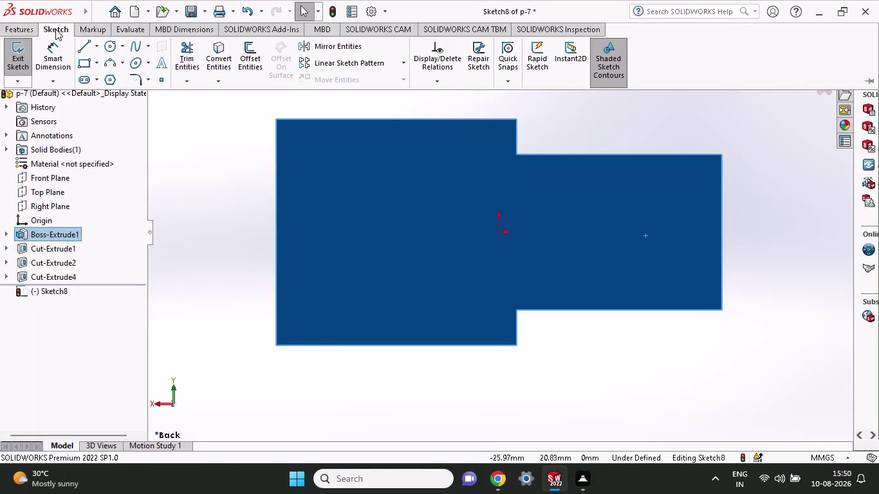
Draw a short vertical line from the end edge's midpoint up to a point above it.
click(83, 48)
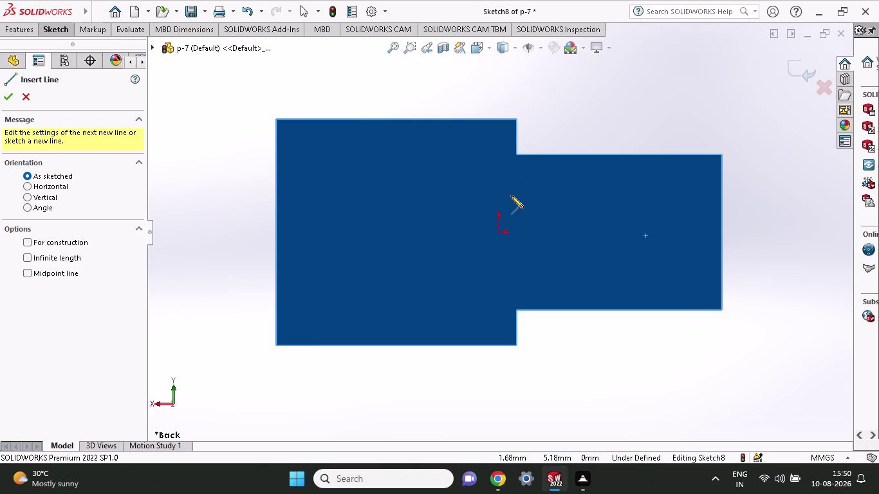
click(721, 233)
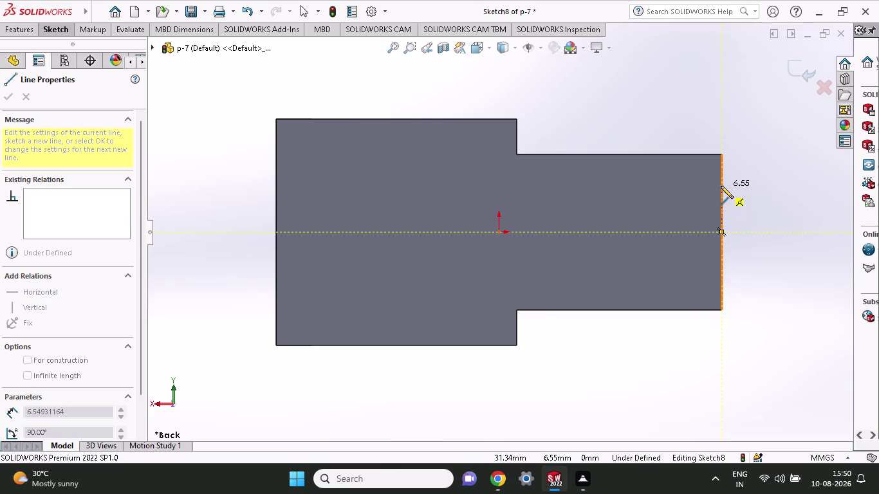
click(721, 196)
click(66, 34)
click(57, 50)
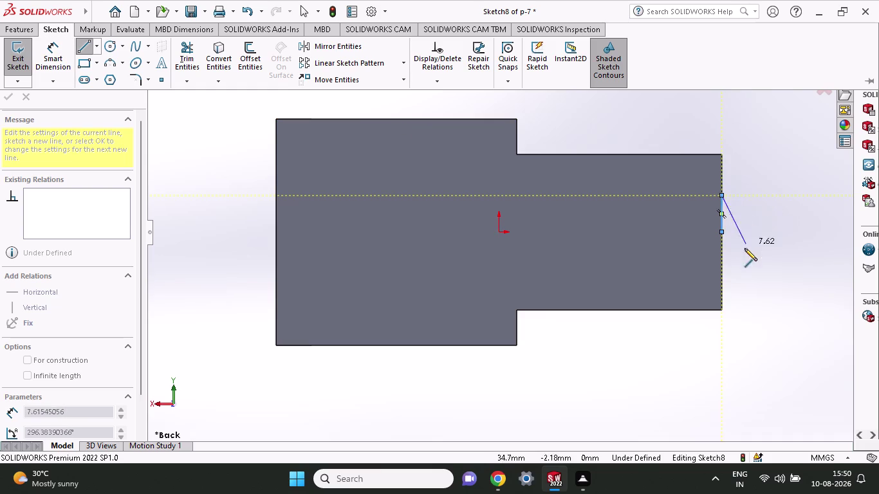
right_click(752, 179)
click(752, 184)
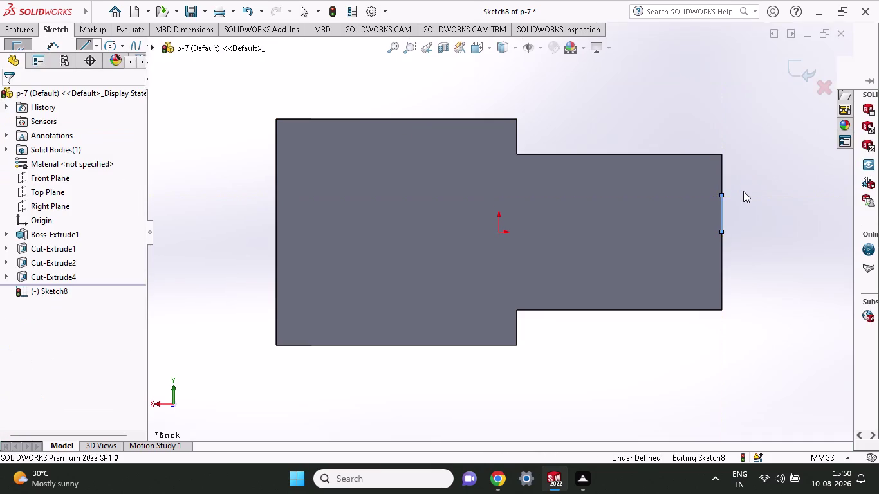
click(56, 27)
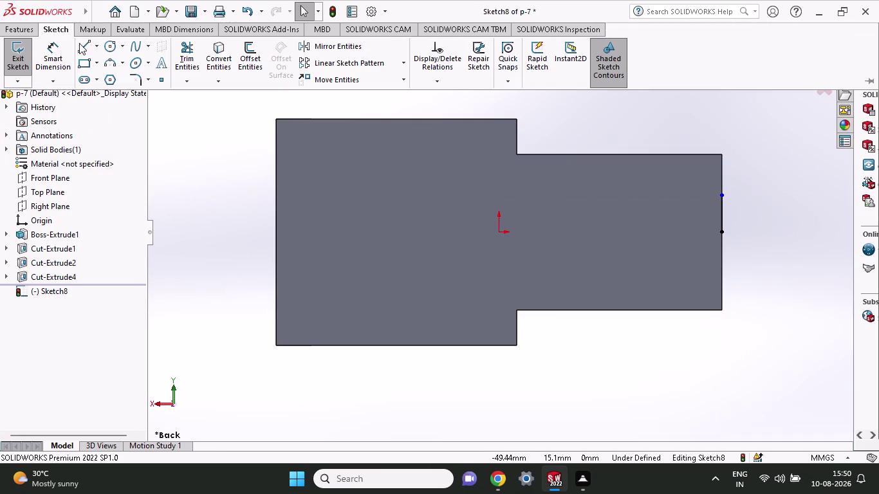
Draw a second short line from the edge midpoint 5 mm downward.
click(83, 47)
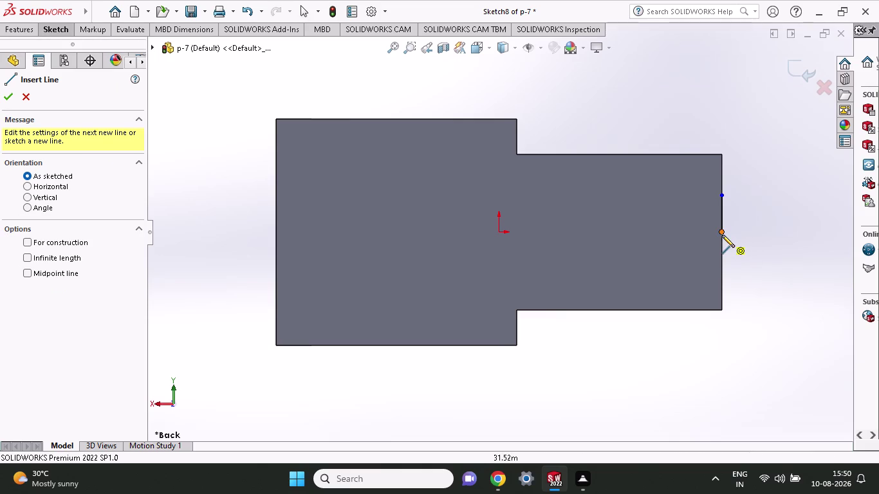
click(723, 235)
click(721, 268)
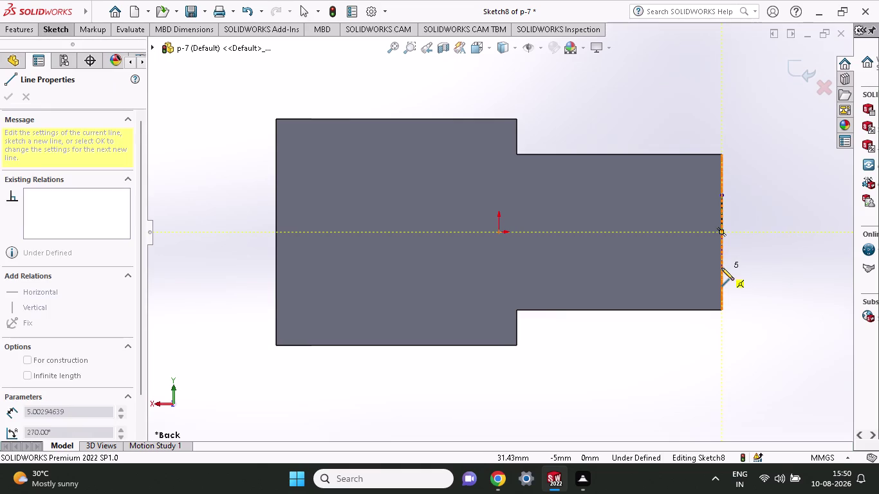
right_click(754, 270)
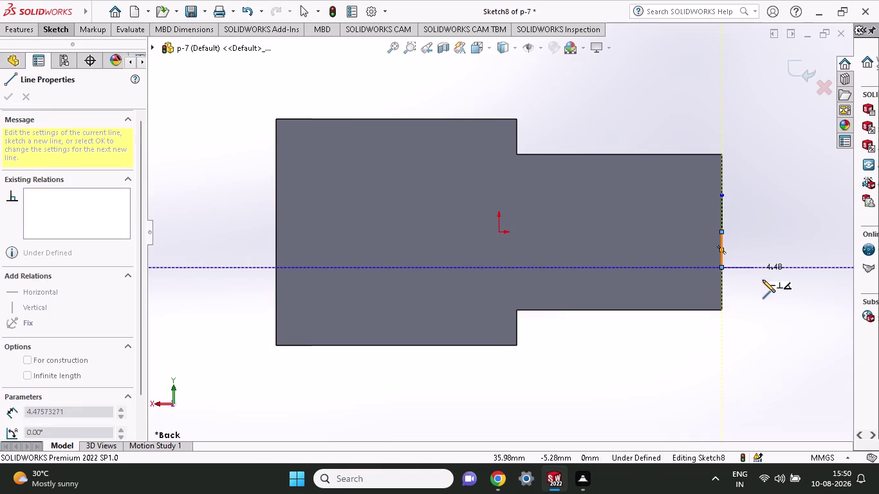
click(763, 280)
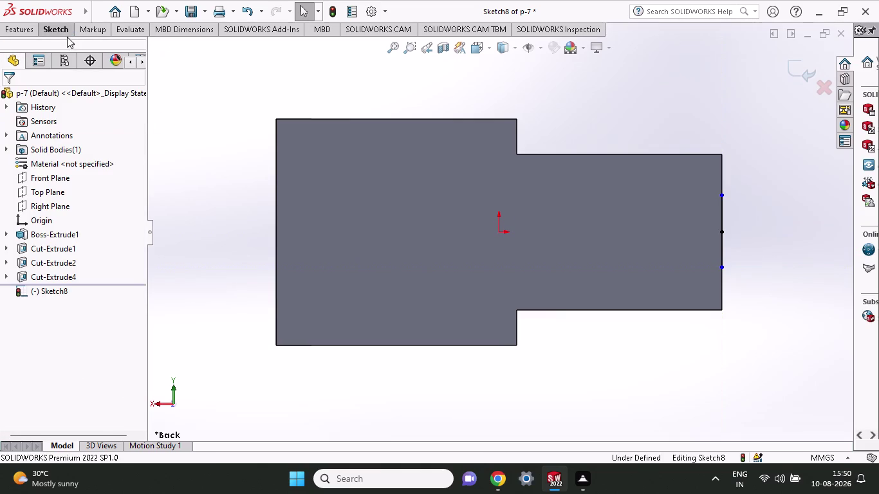
Dimension the lower mark 5 mm from the edge's centre point.
click(59, 27)
click(52, 54)
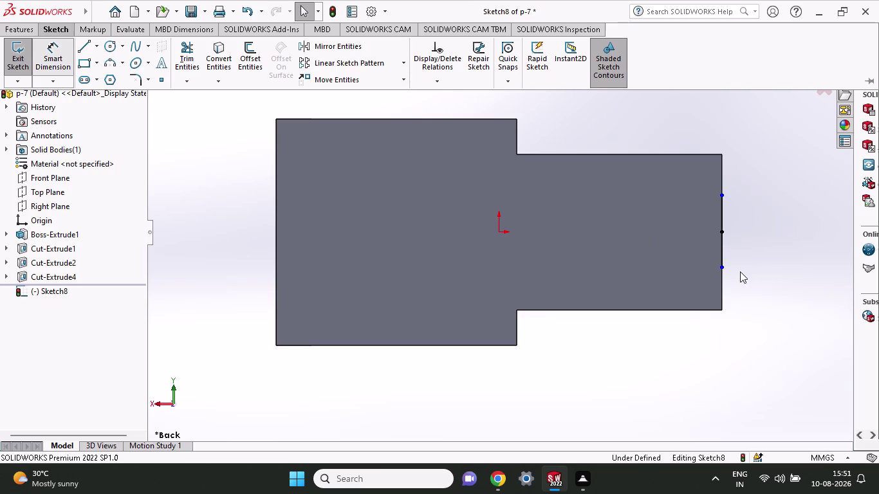
click(725, 271)
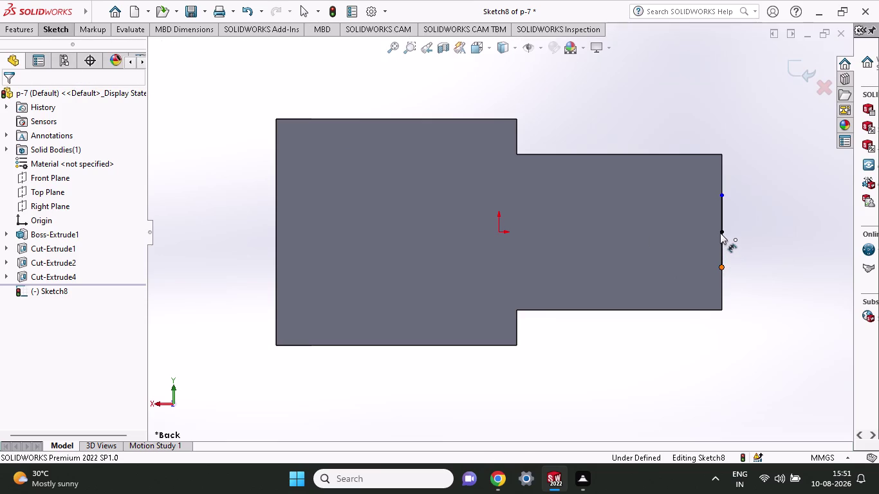
click(723, 229)
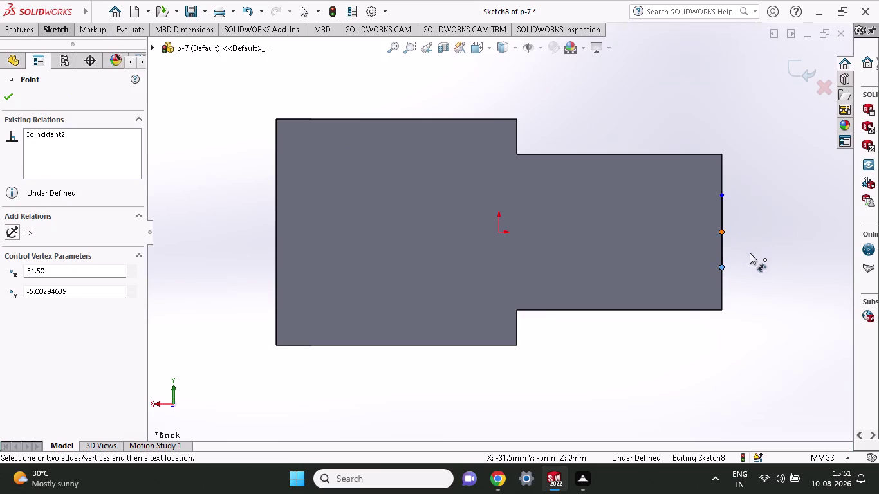
click(753, 258)
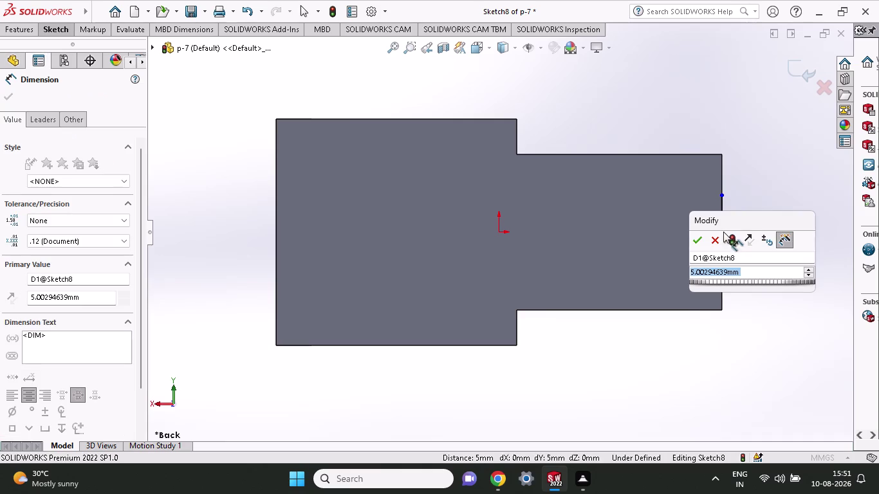
click(700, 244)
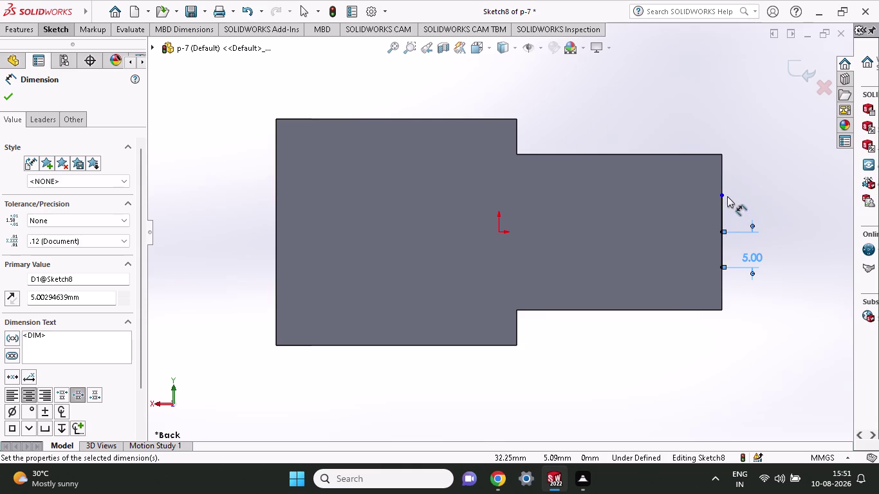
Dimension the upper mark 5 mm from the centre point, fully defining Sketch8.
click(721, 196)
click(722, 234)
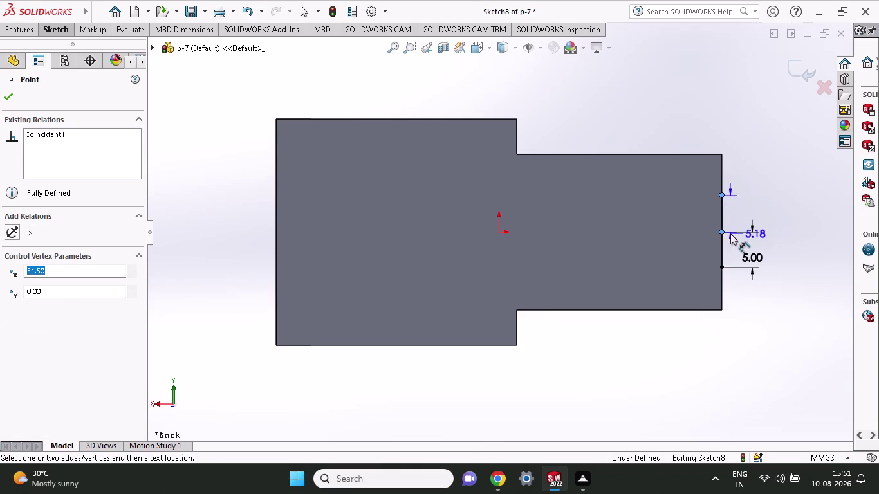
click(766, 225)
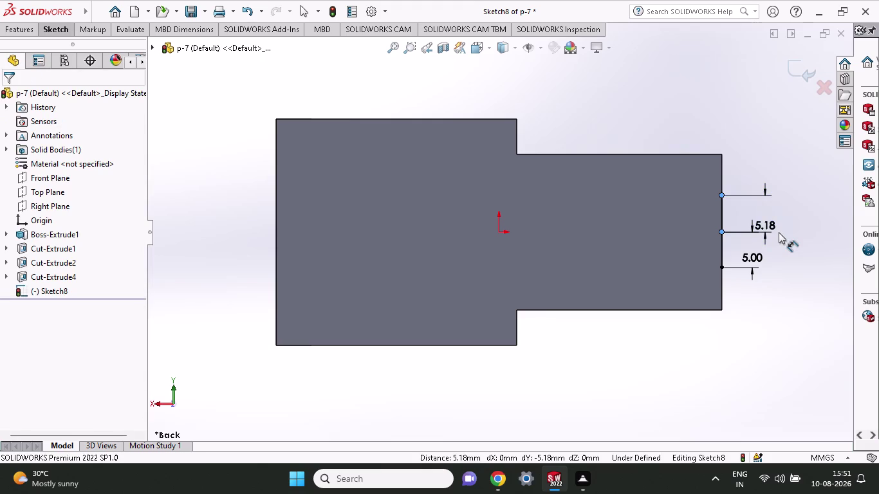
key(5)
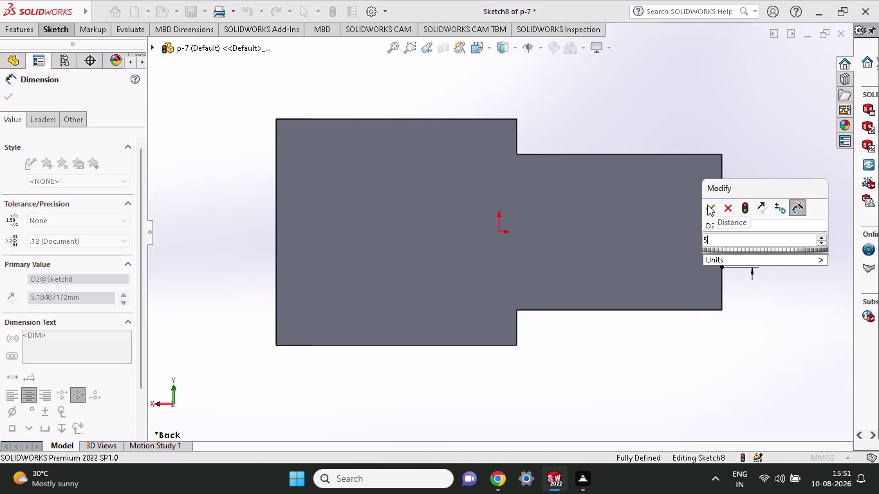
click(707, 205)
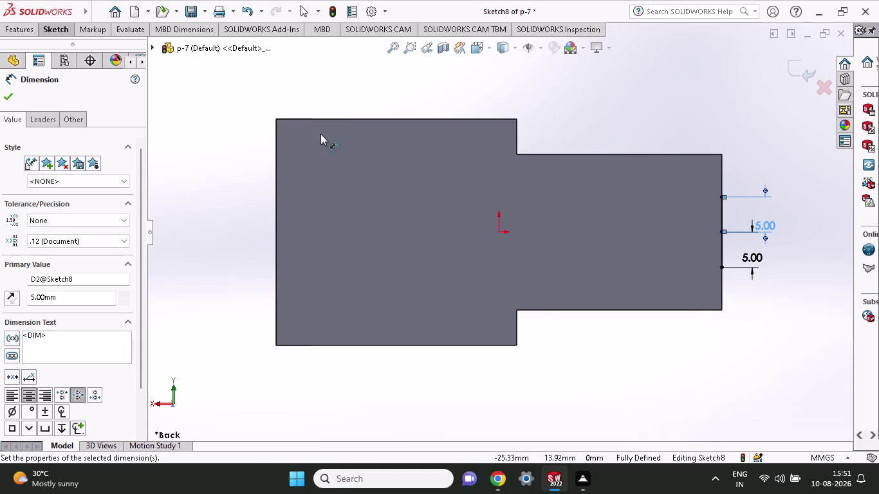
click(48, 32)
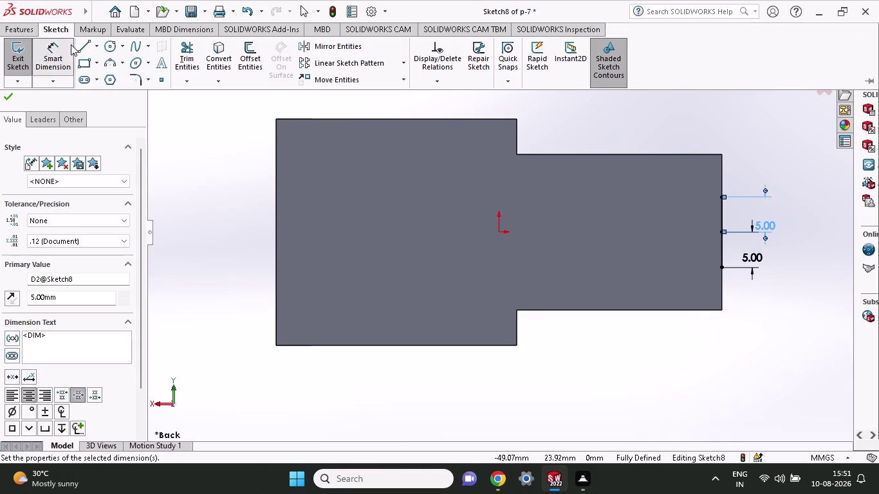
Draw a corner rectangle from the step's top-right corner down to the upper mark.
click(77, 48)
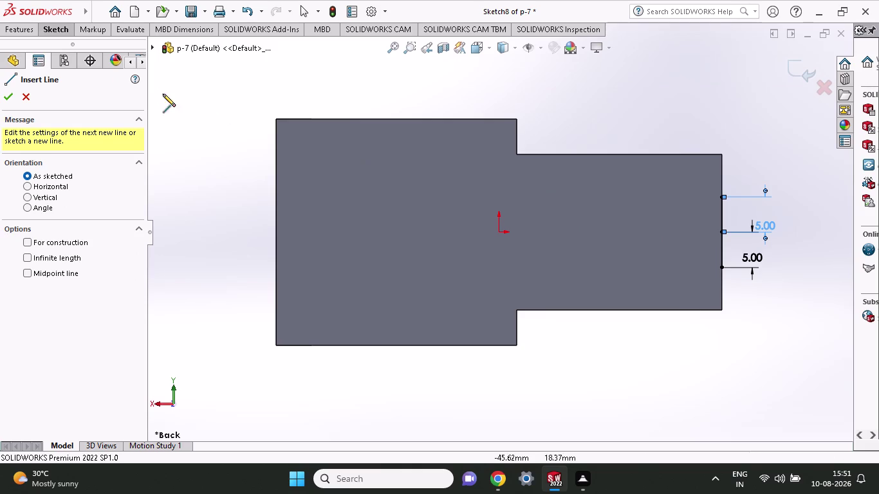
click(66, 35)
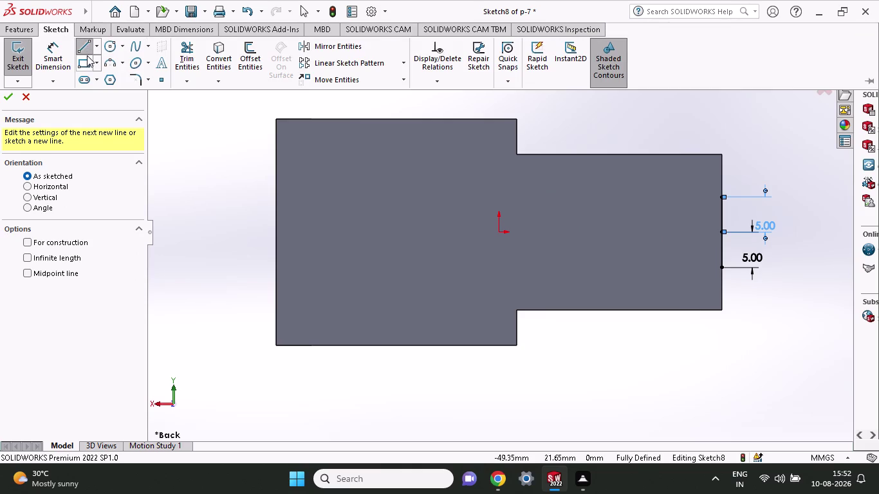
click(87, 59)
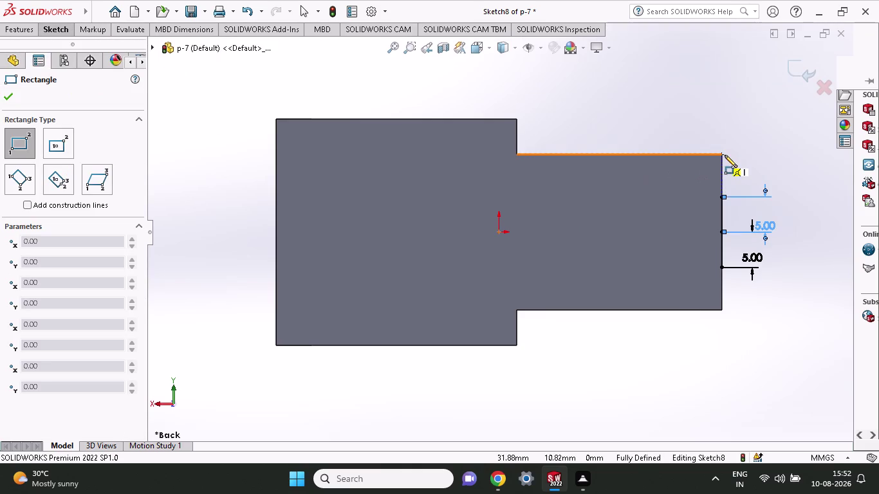
click(722, 154)
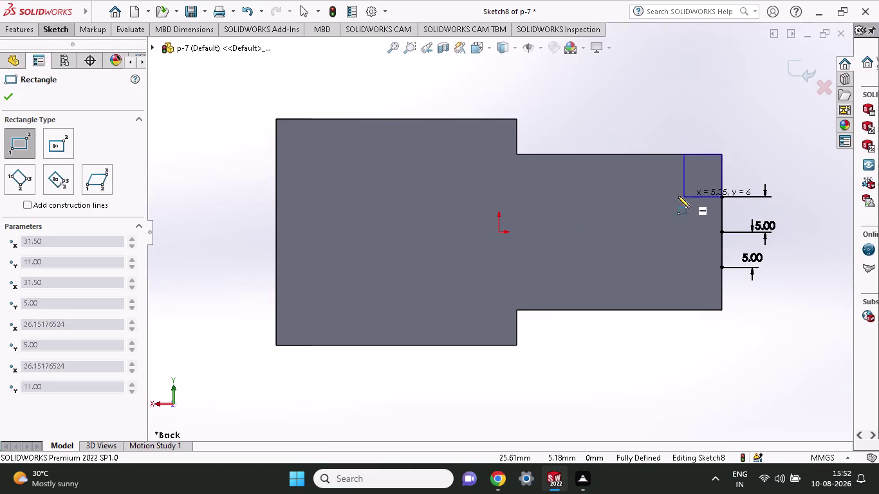
click(517, 196)
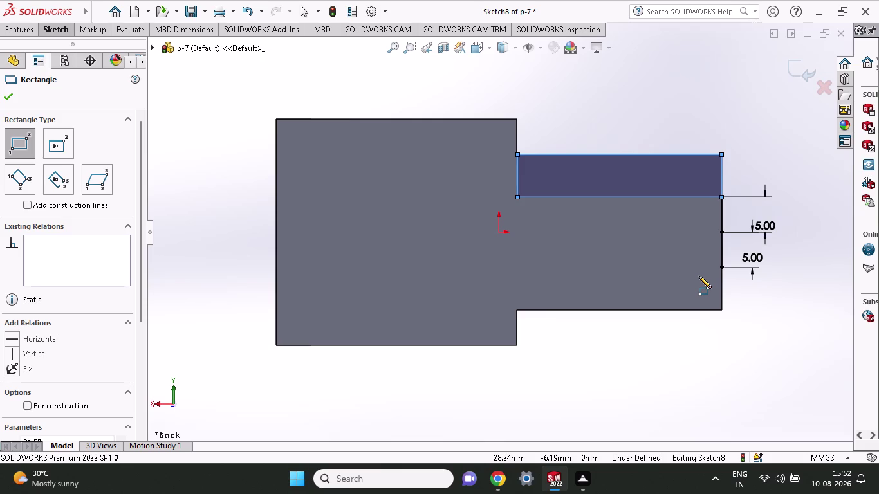
Draw a second rectangle from the lower mark to the step's bottom corner.
click(719, 312)
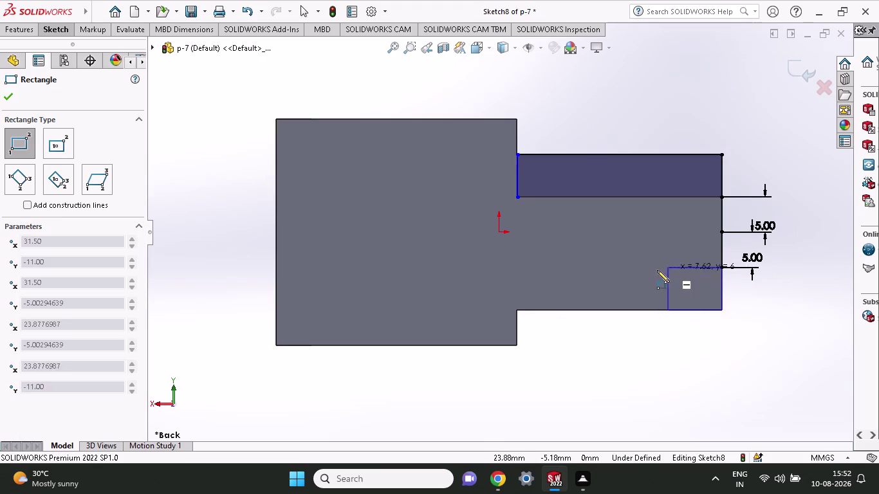
click(515, 267)
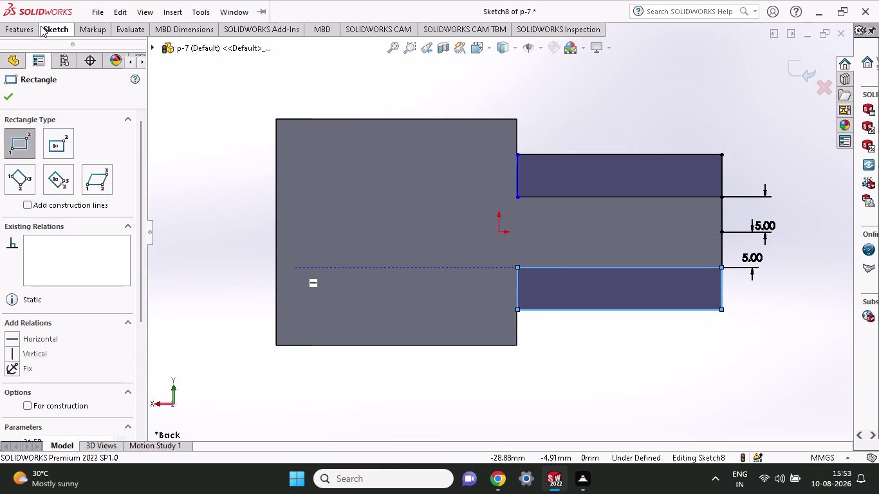
click(17, 36)
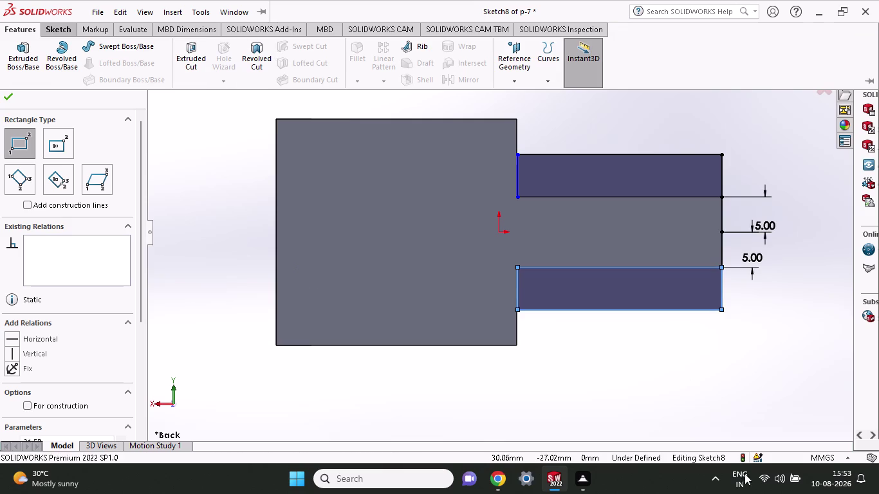
right_click(636, 365)
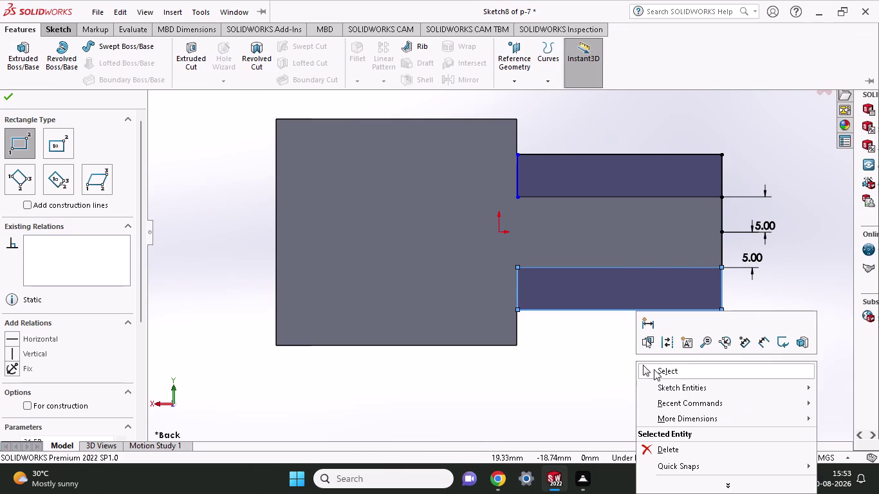
click(654, 366)
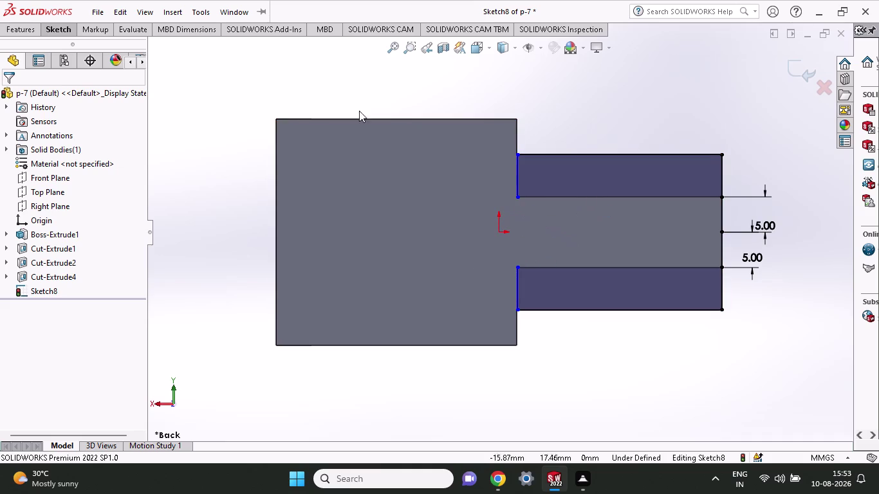
Draw a corner rectangle filling the 10 mm centre strip along the narrow step.
click(58, 32)
click(83, 61)
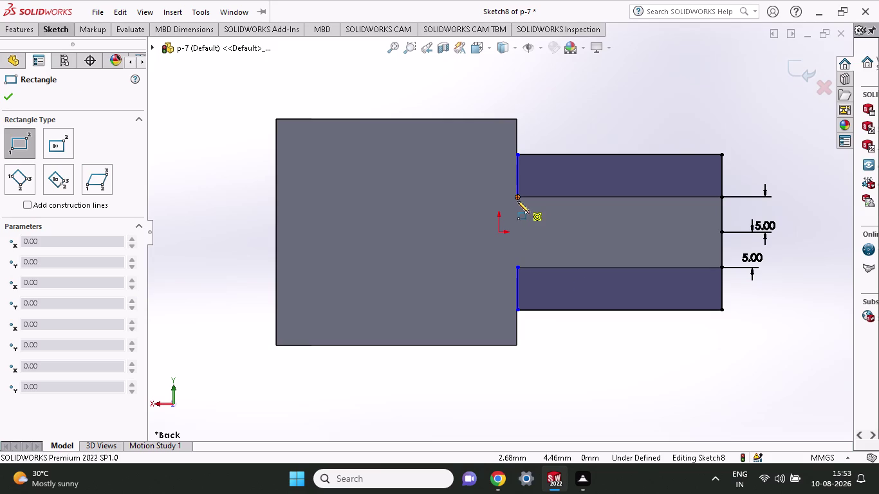
click(517, 201)
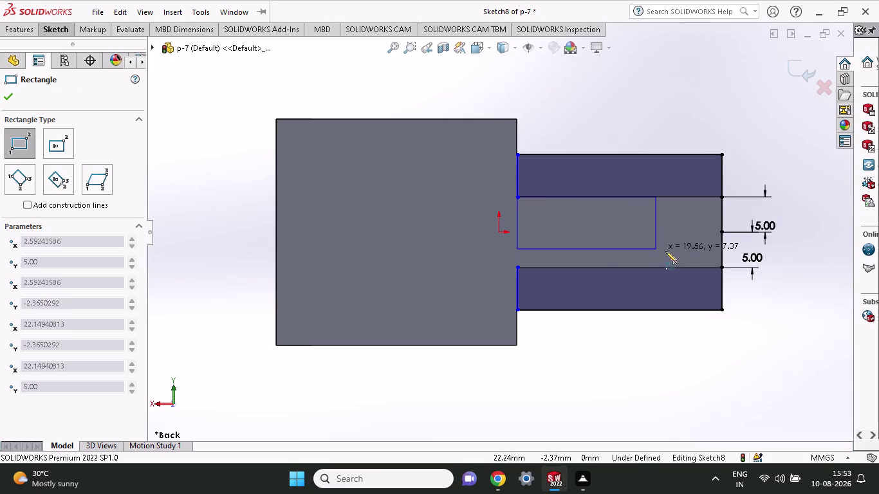
click(722, 269)
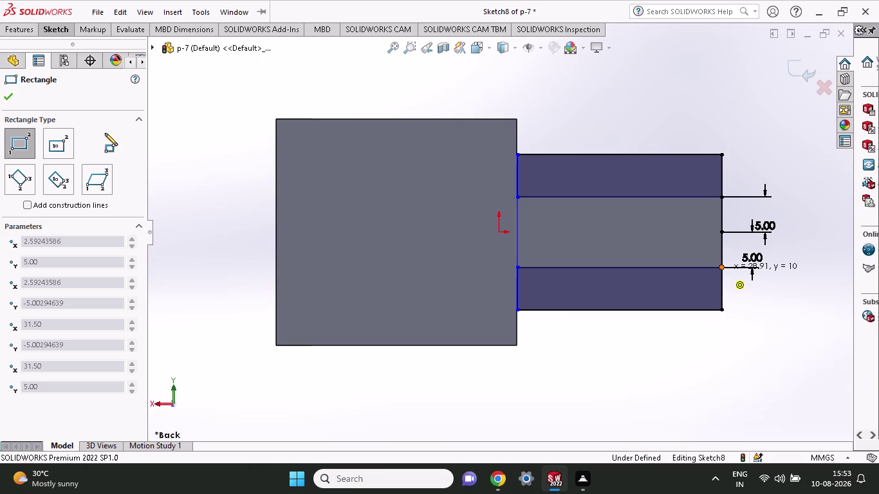
click(23, 29)
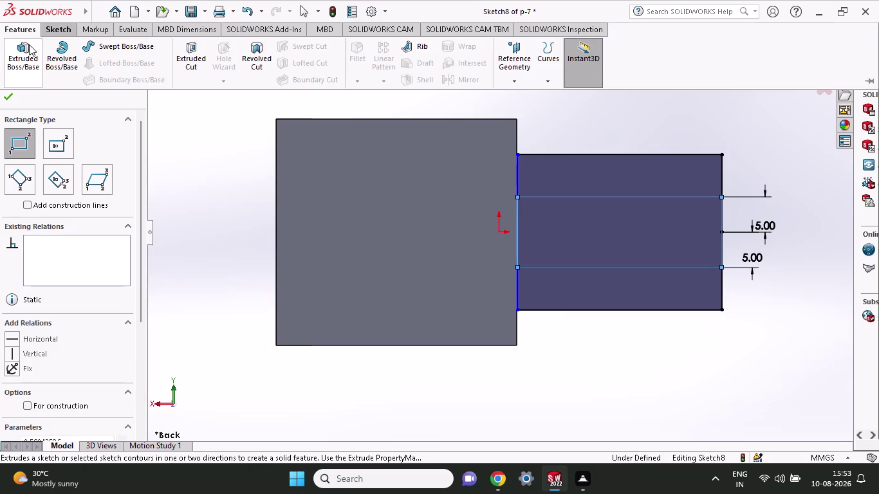
click(188, 53)
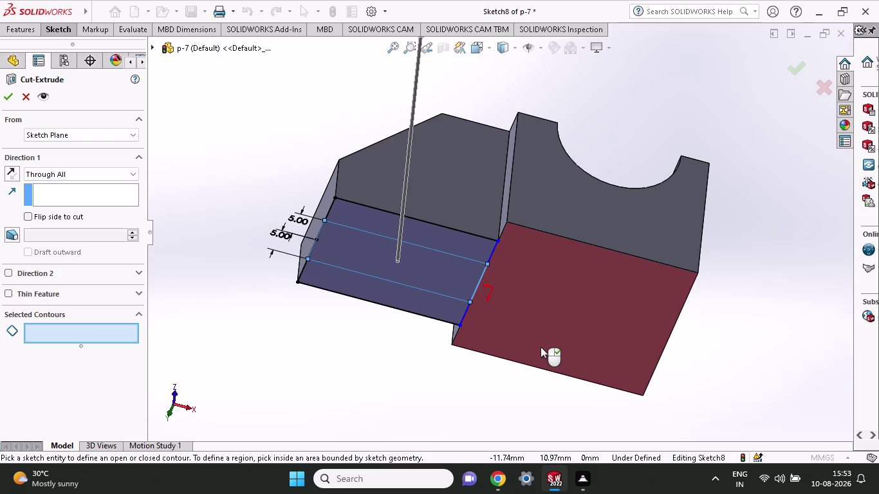
Cut the middle strip region Through All, checking the preview, creating Cut-Extrude5.
click(356, 249)
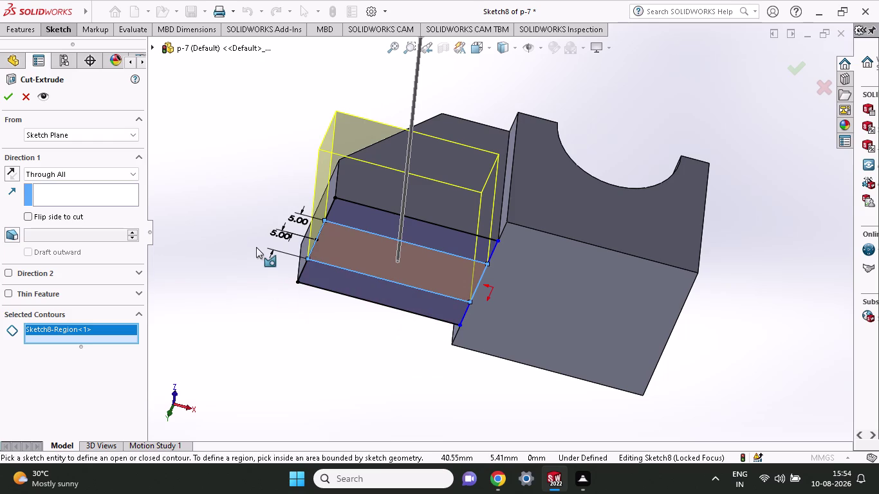
middle_drag(240, 108, 293, 203)
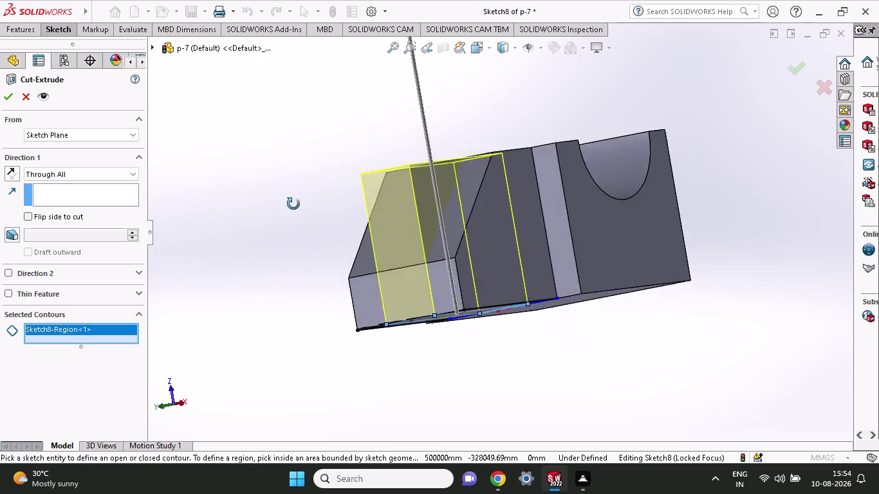
middle_drag(293, 202, 319, 229)
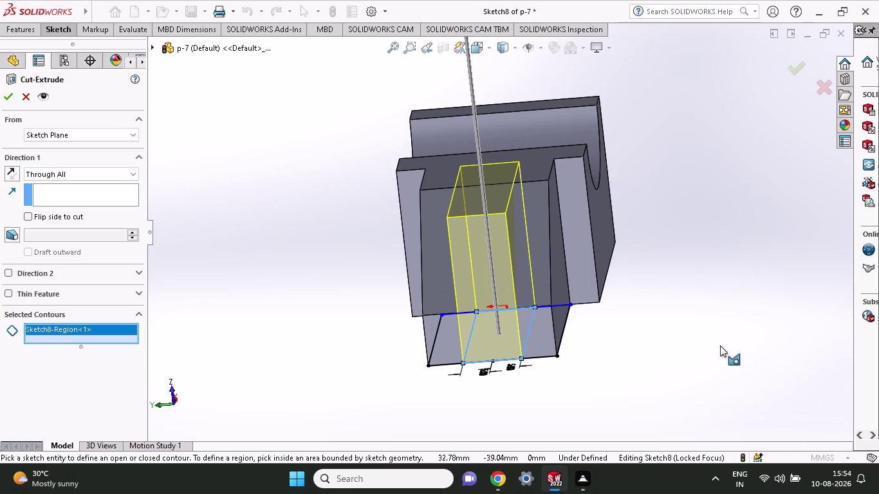
middle_drag(719, 345, 668, 304)
scroll(up, 3)
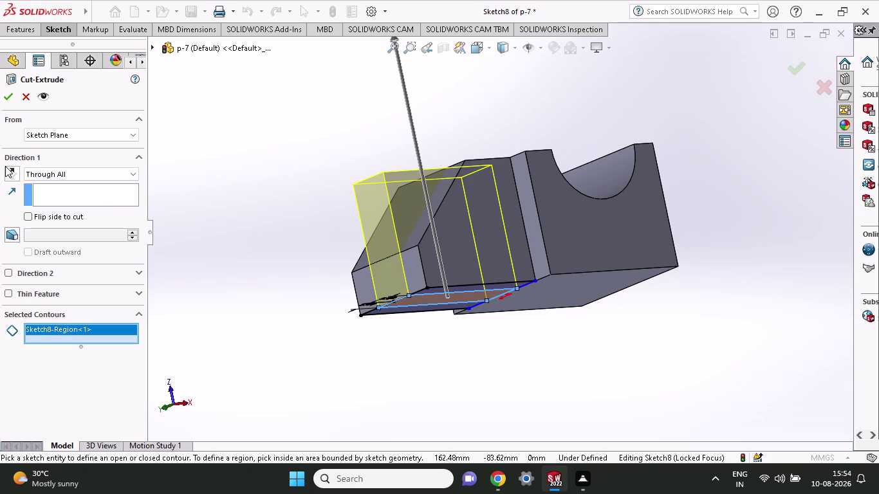
click(3, 101)
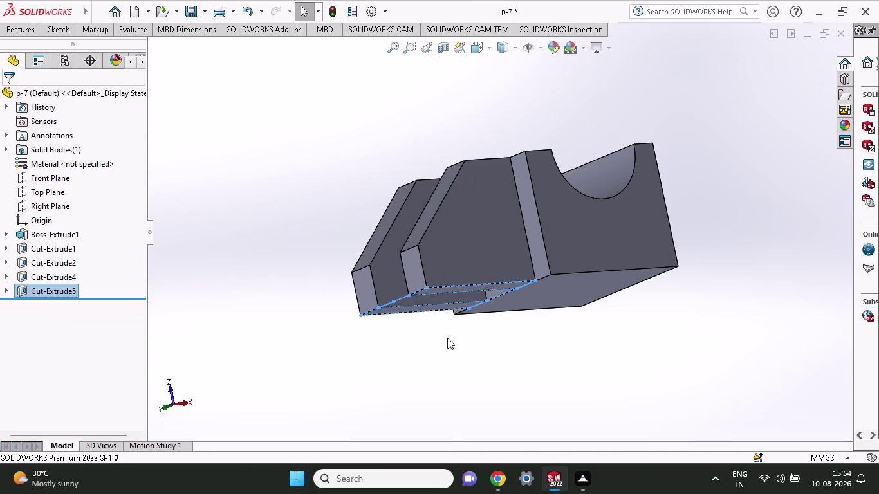
middle_drag(447, 338, 561, 426)
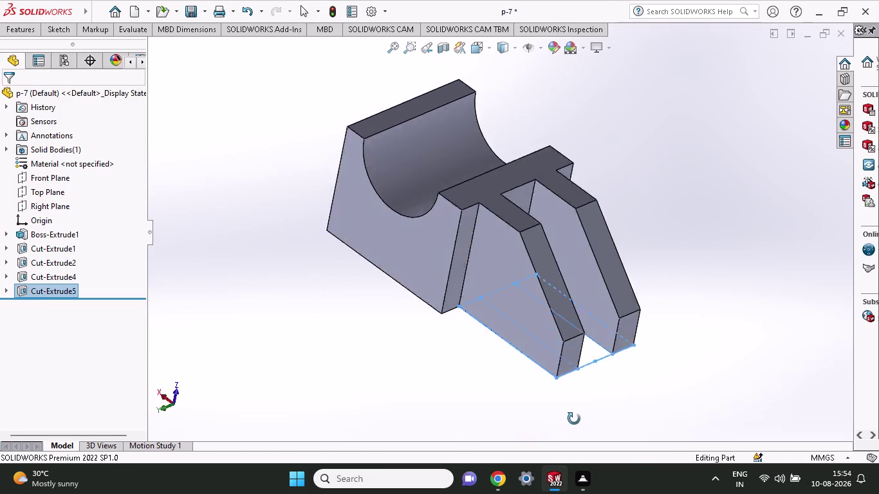
middle_drag(561, 426, 607, 275)
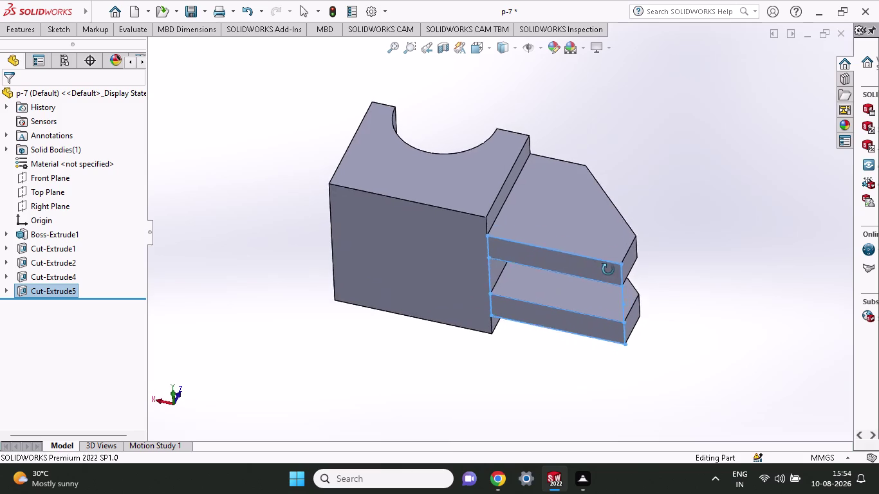
middle_drag(607, 275, 411, 414)
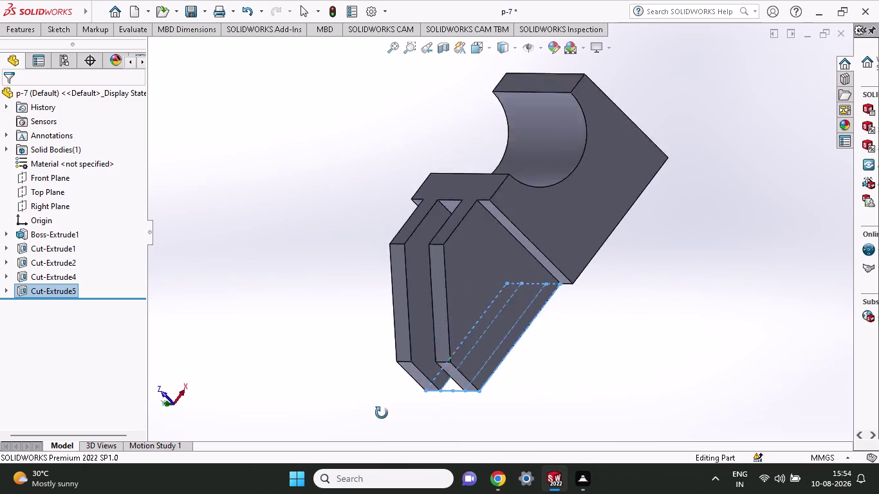
middle_drag(411, 413, 503, 382)
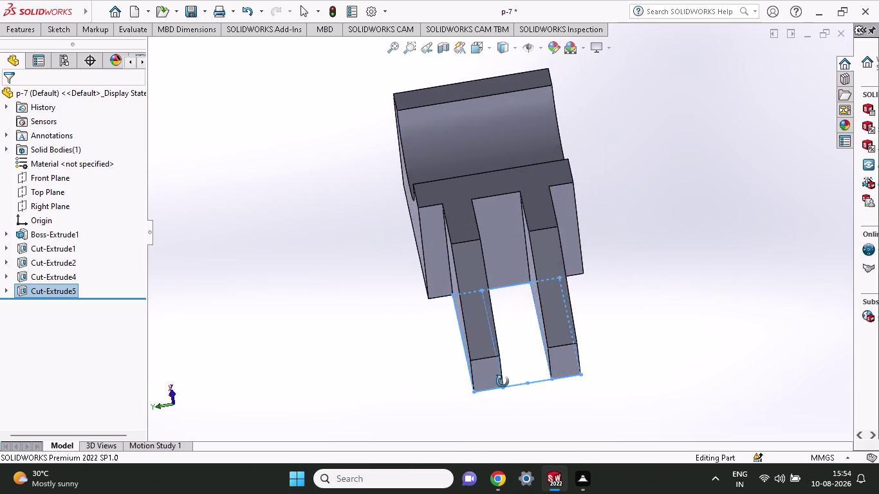
middle_drag(502, 382, 545, 378)
middle_drag(545, 379, 499, 388)
middle_click(499, 388)
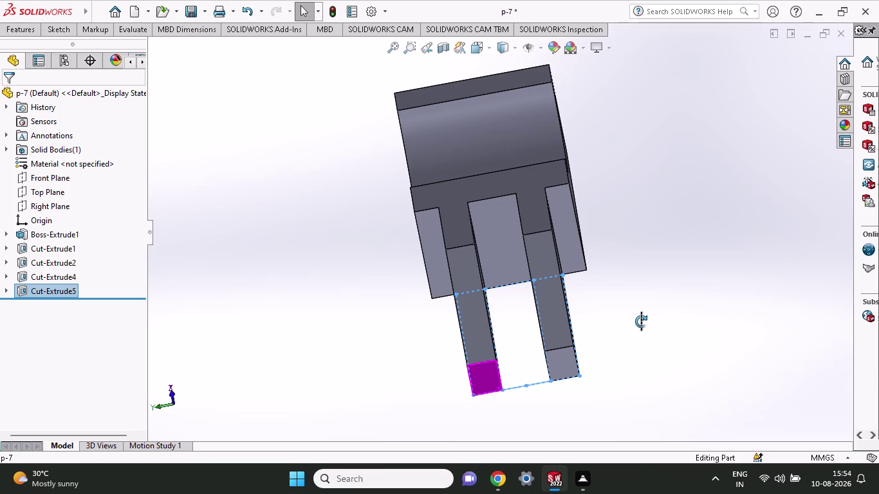
middle_drag(661, 360, 697, 251)
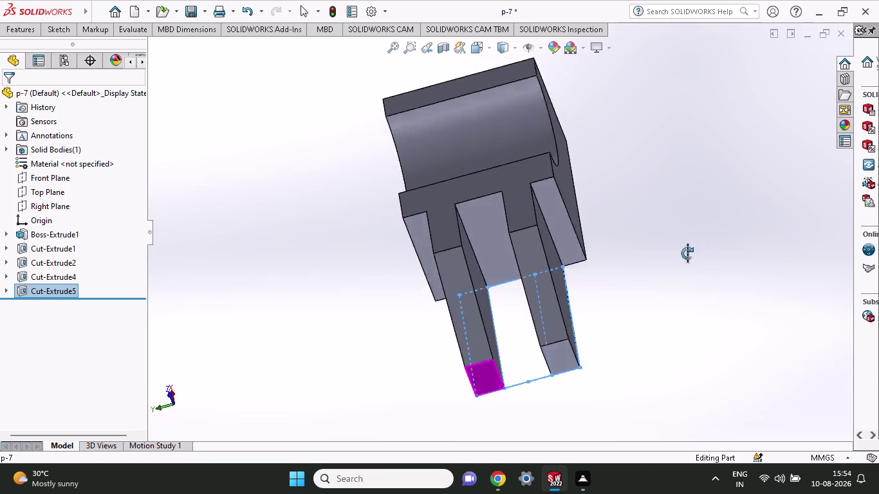
middle_drag(698, 250, 488, 202)
middle_drag(596, 325, 570, 278)
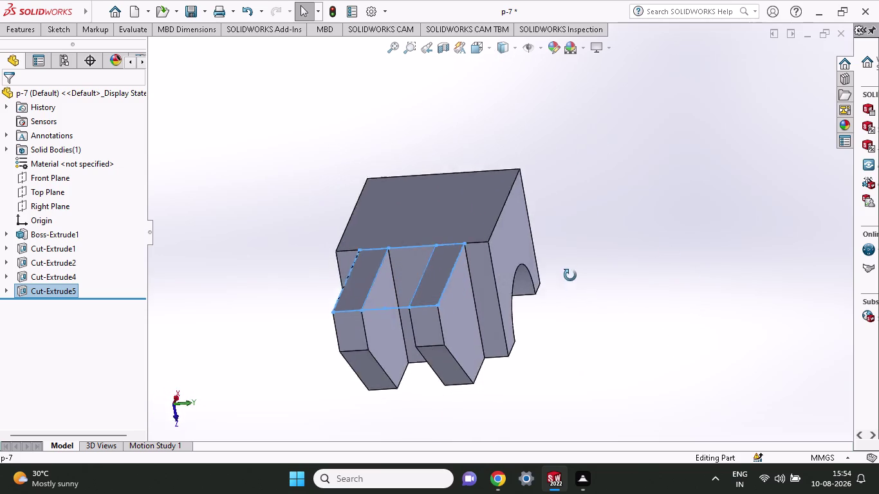
middle_drag(570, 278, 643, 280)
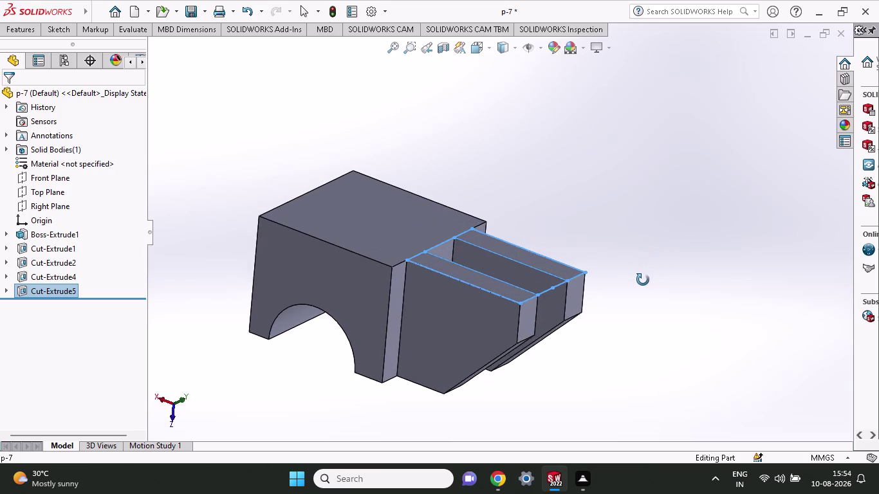
middle_drag(643, 280, 455, 155)
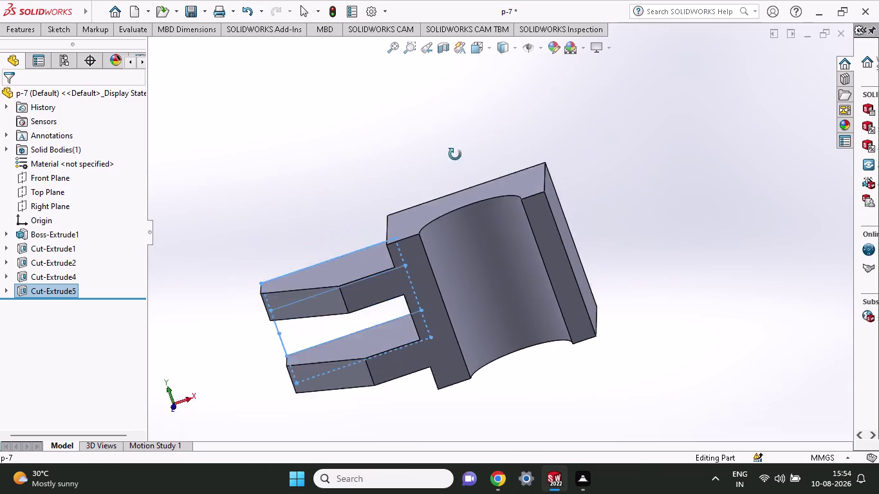
middle_drag(455, 154, 462, 108)
middle_drag(570, 395, 569, 320)
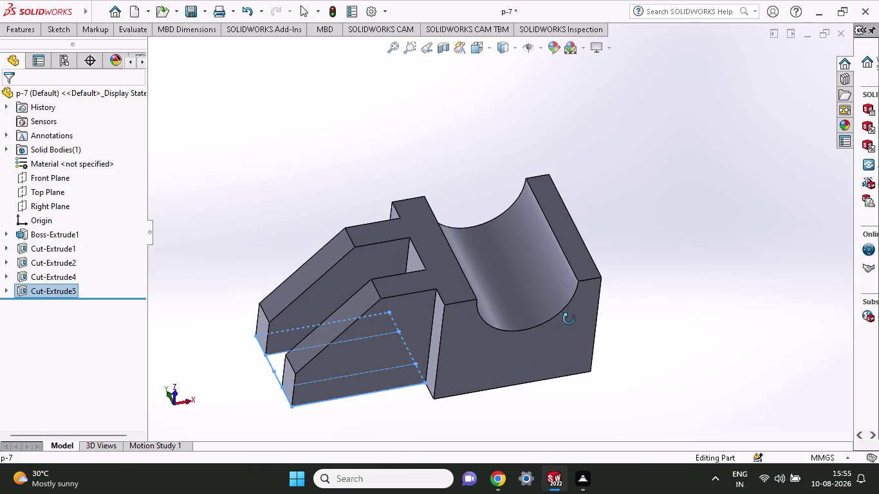
middle_drag(569, 319, 582, 365)
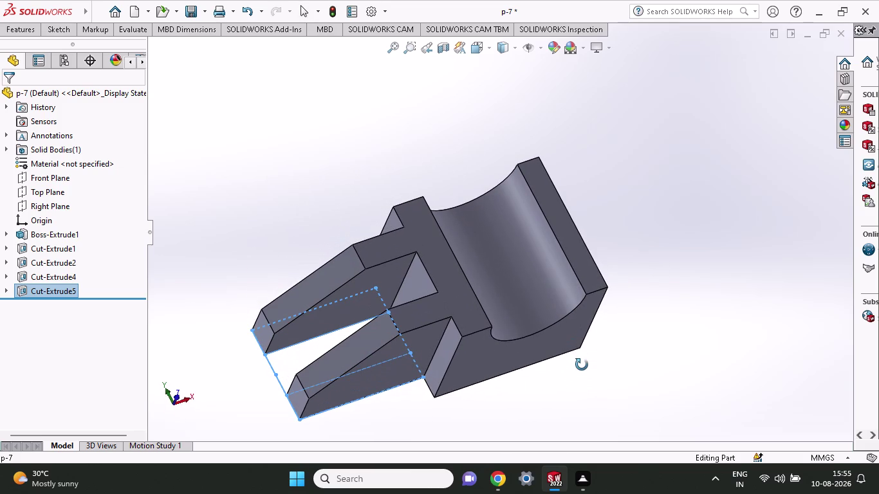
middle_drag(582, 365, 562, 240)
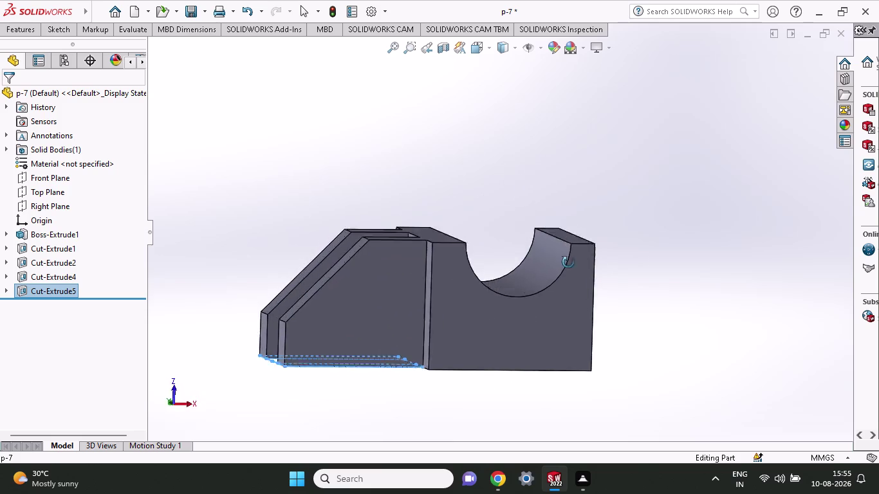
middle_drag(562, 240, 582, 297)
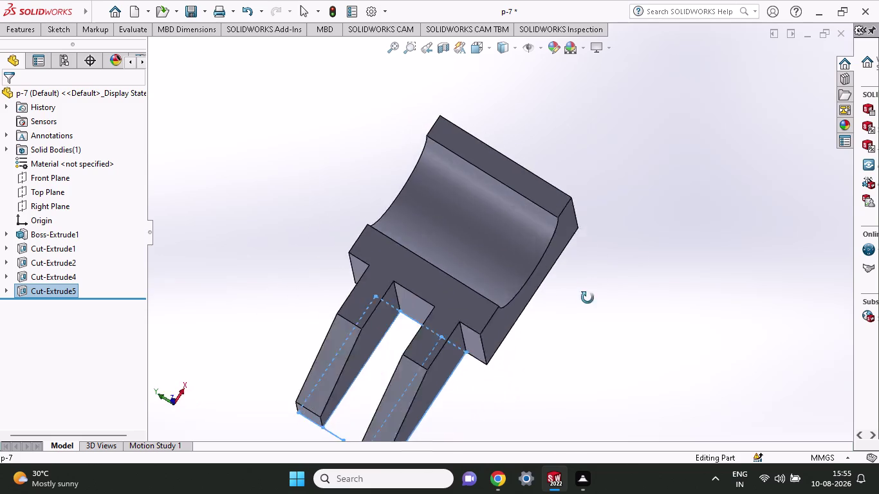
middle_drag(582, 296, 579, 226)
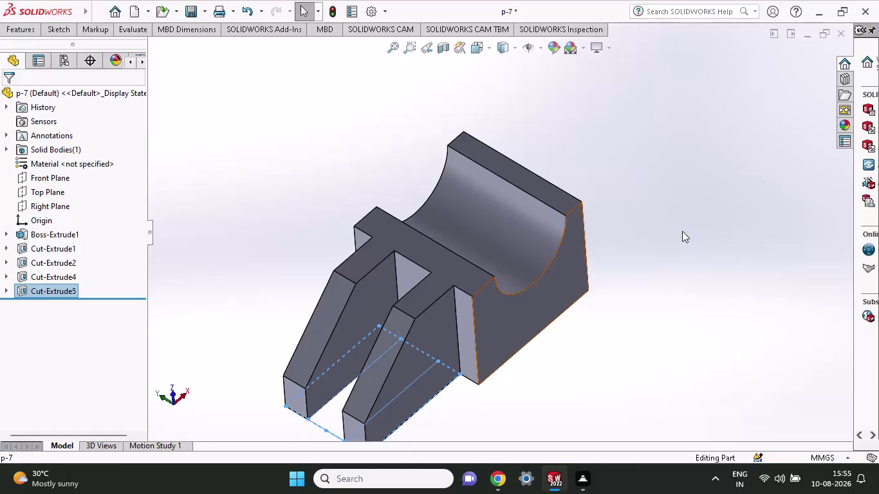
scroll(up, 3)
middle_drag(675, 287, 691, 305)
click(611, 344)
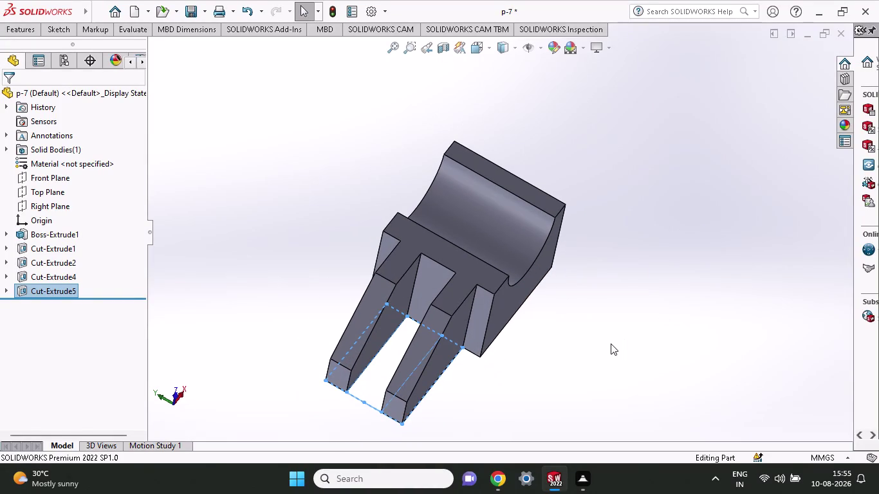
middle_drag(611, 344, 555, 331)
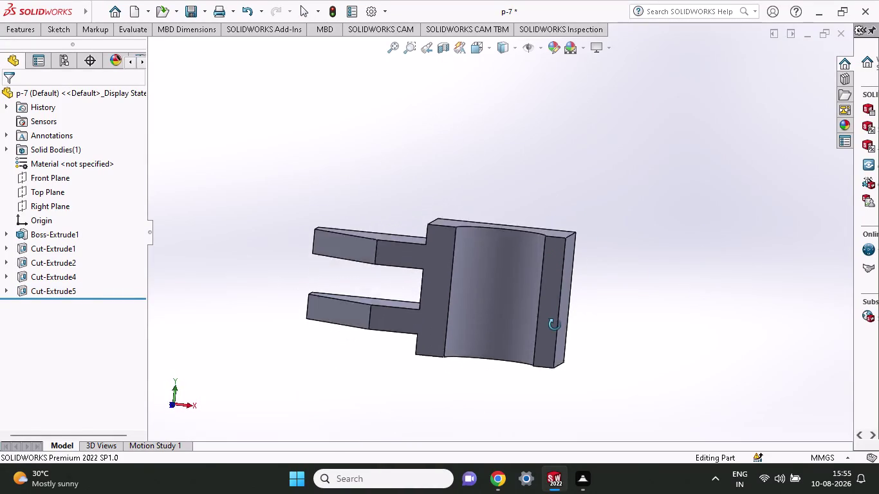
middle_drag(555, 331, 549, 215)
scroll(up, 3)
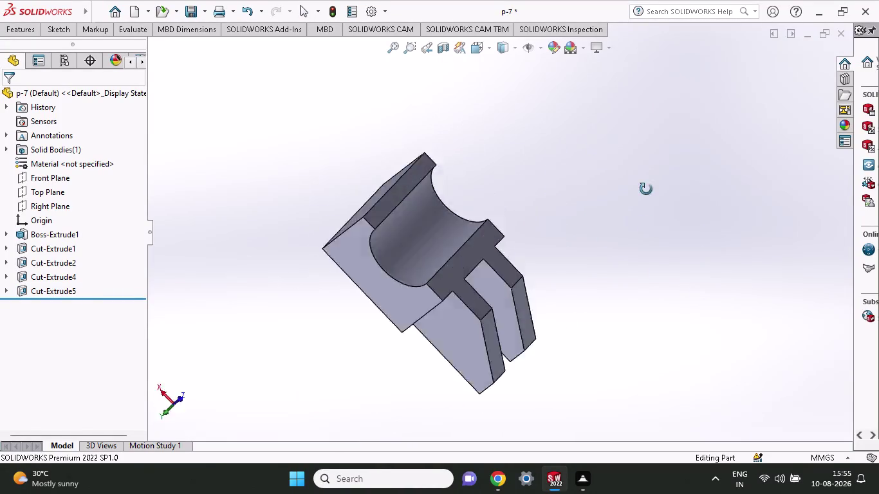
middle_drag(550, 215, 633, 233)
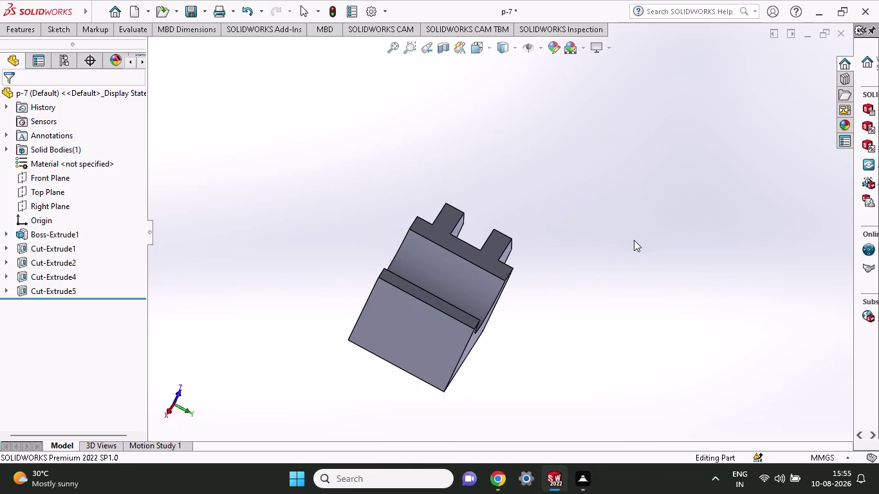